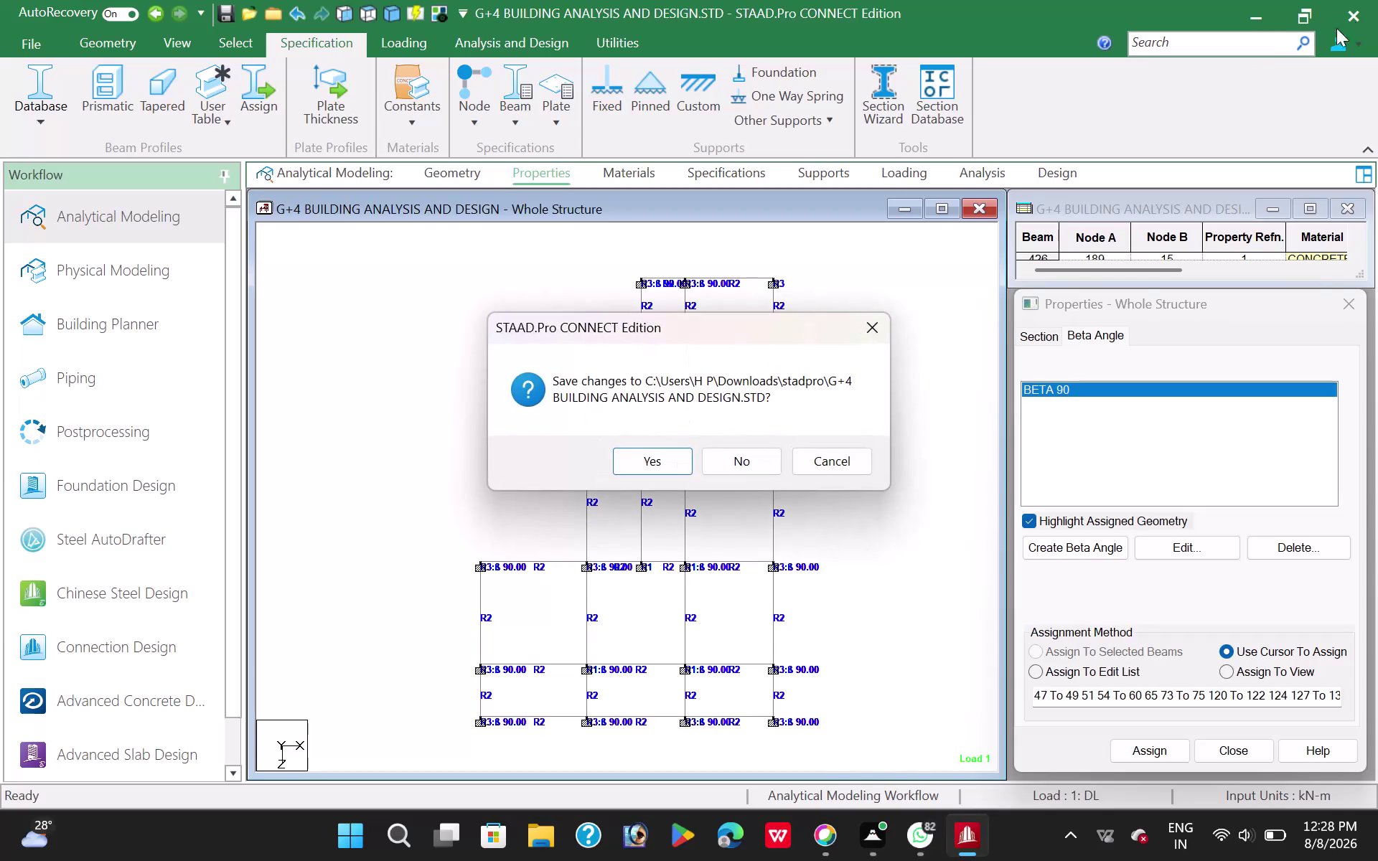
Decline saving changes to G+4 BUILDING ANALYSIS AND DESIGN.STD and close the model.
click(369, 467)
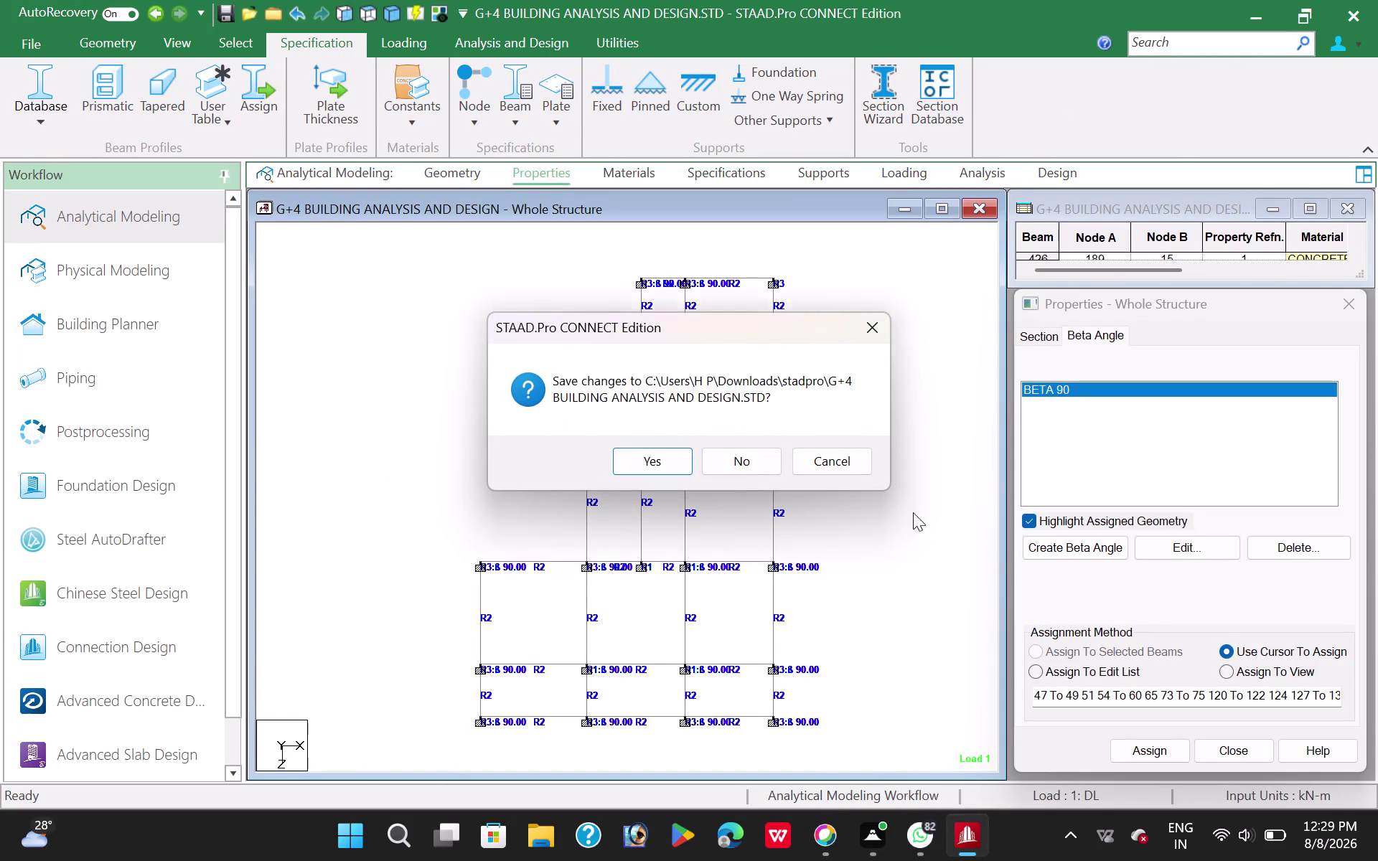
click(765, 453)
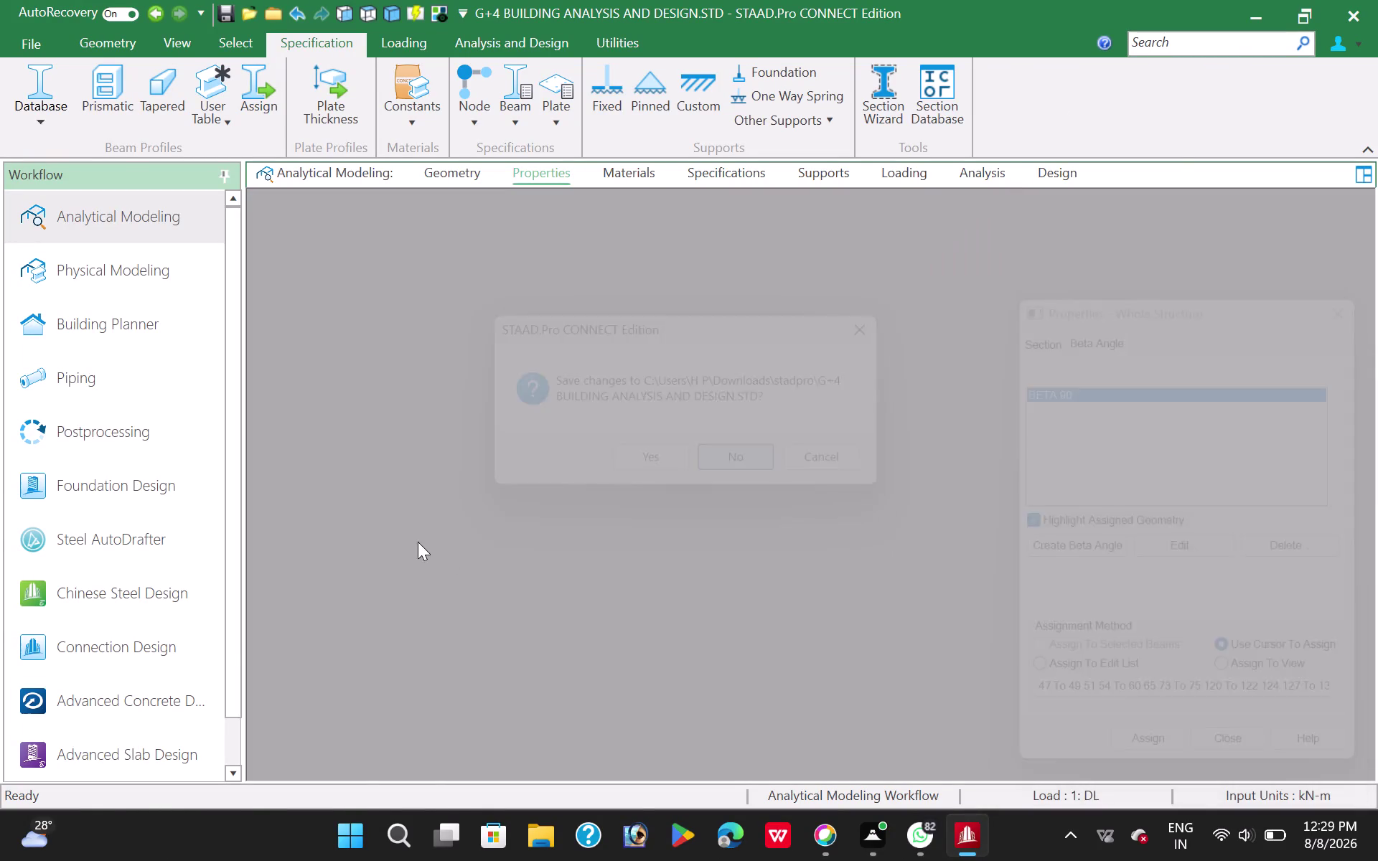